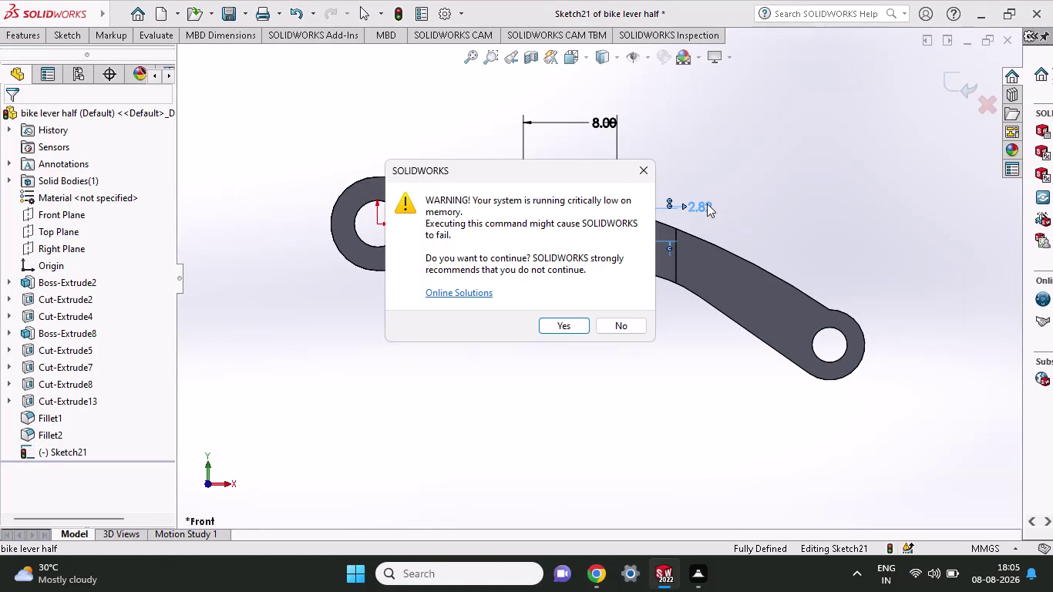
Dismiss the low-memory warning and open the triangle's 2.82 height dimension for editing.
click(623, 333)
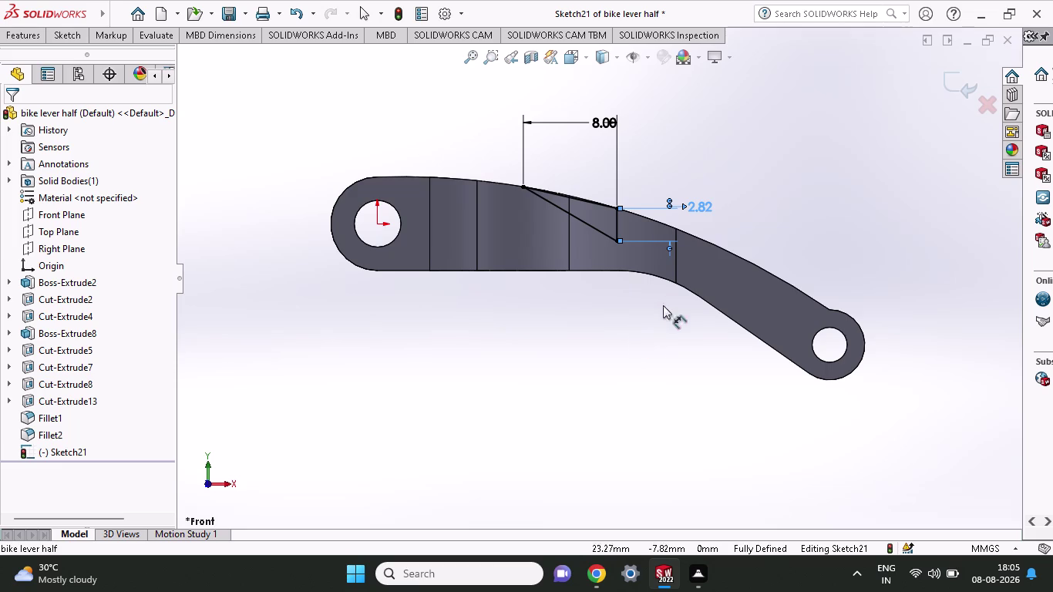
double_click(704, 210)
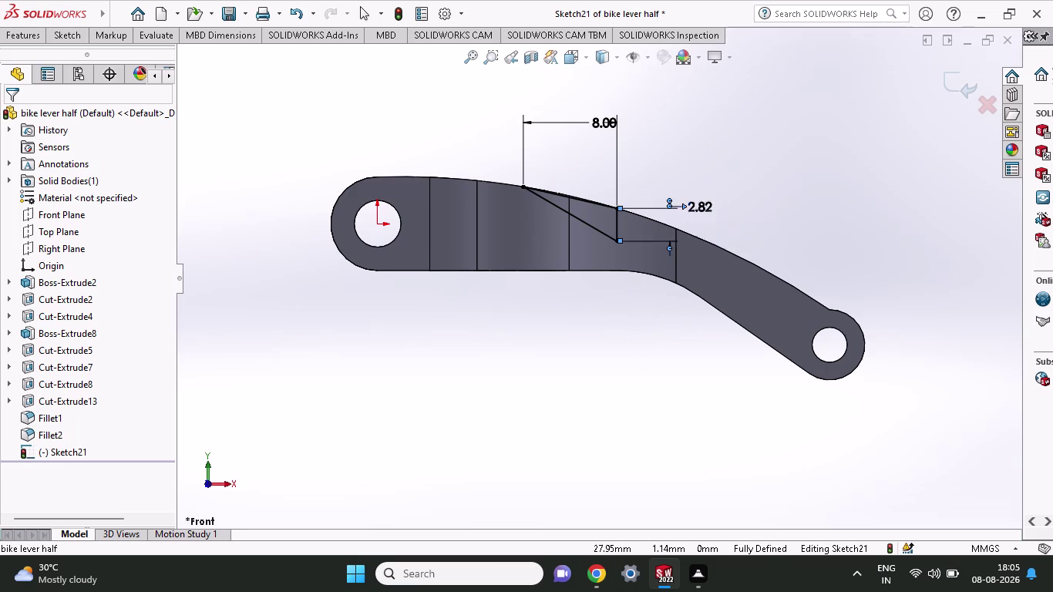
click(617, 329)
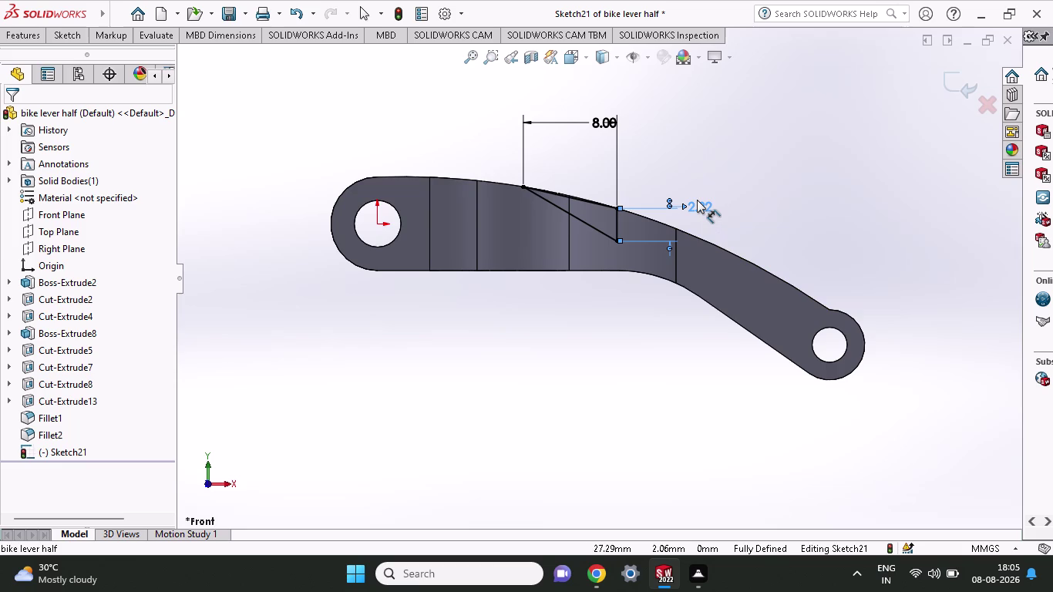
double_click(697, 199)
double_click(700, 204)
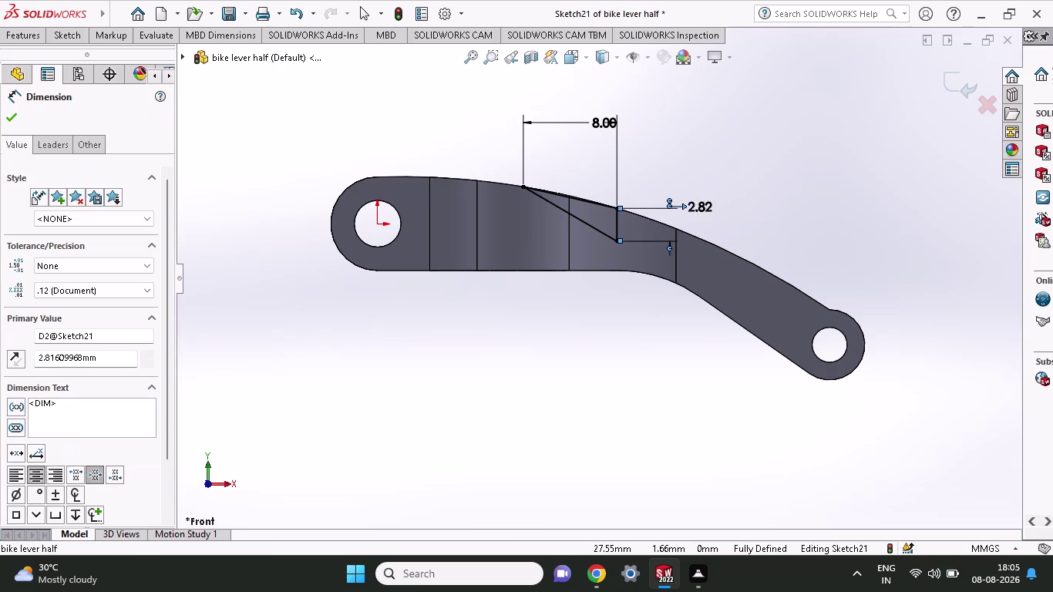
click(633, 325)
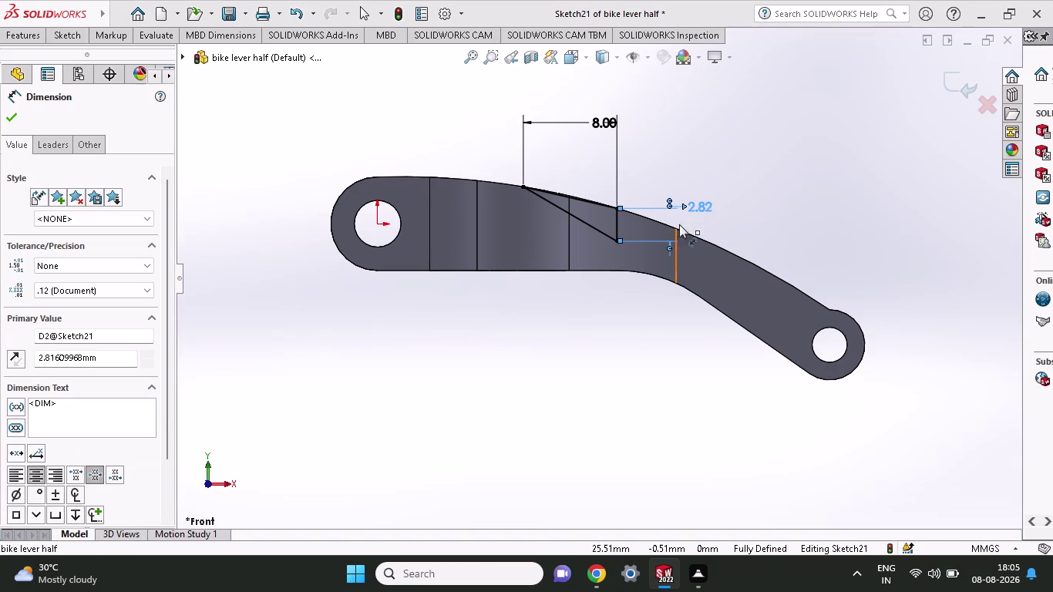
Replace the 2.82 primary value with 4 and confirm the dimension.
scroll(down, 3)
drag(108, 357, 14, 361)
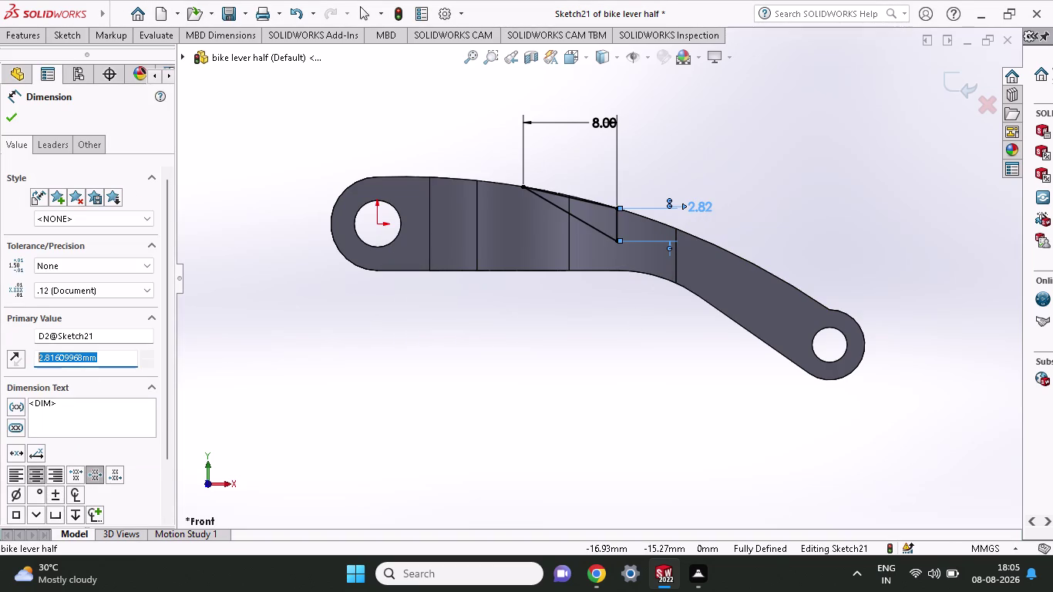
drag(13, 362, 2, 361)
key(4)
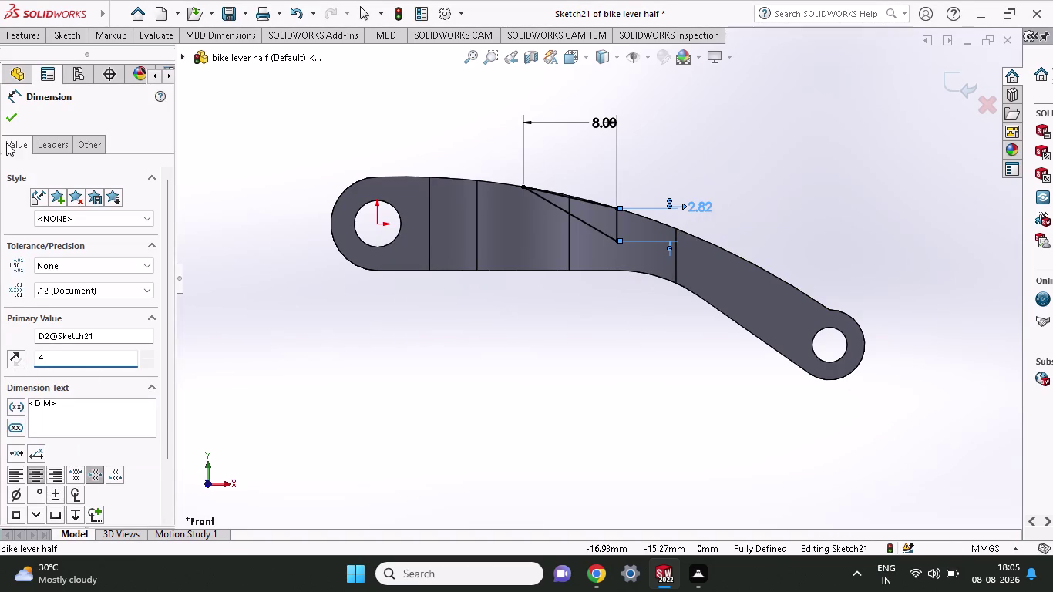
click(14, 113)
click(13, 113)
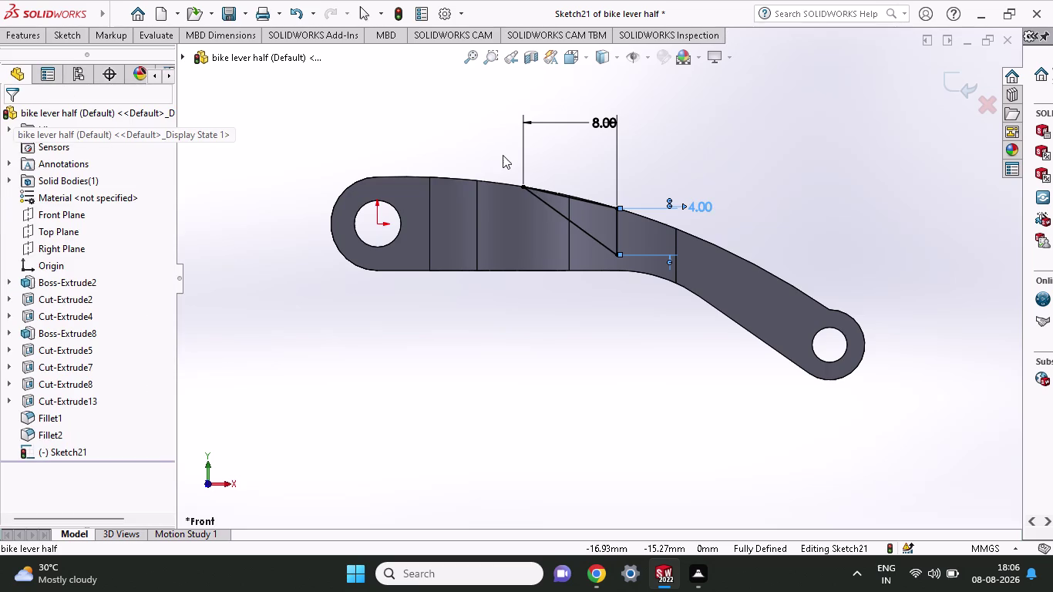
click(18, 36)
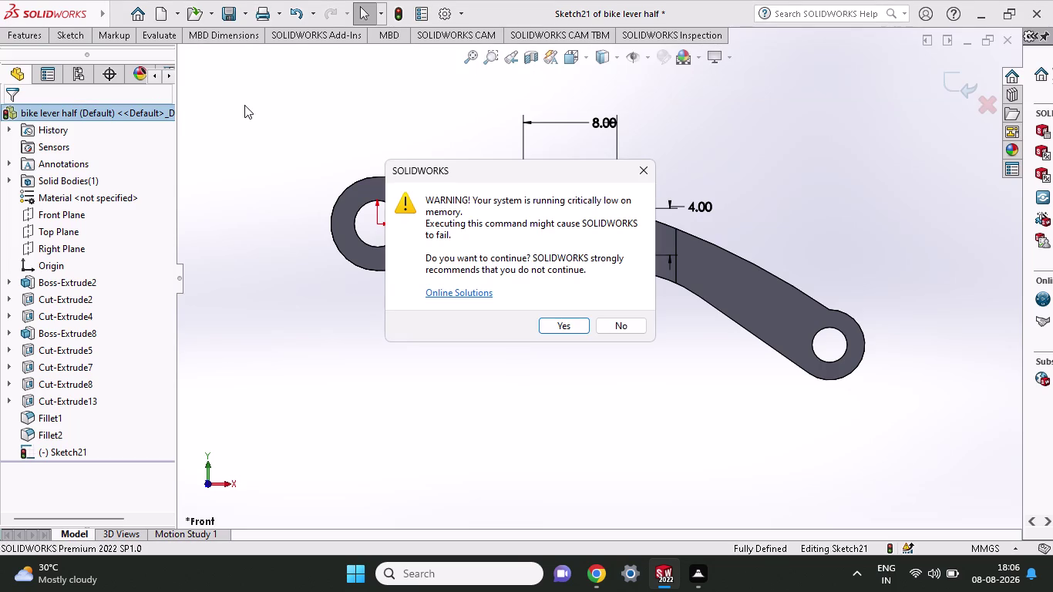
Dismiss the low-memory warning and orbit the lever to view it in 3D.
click(616, 320)
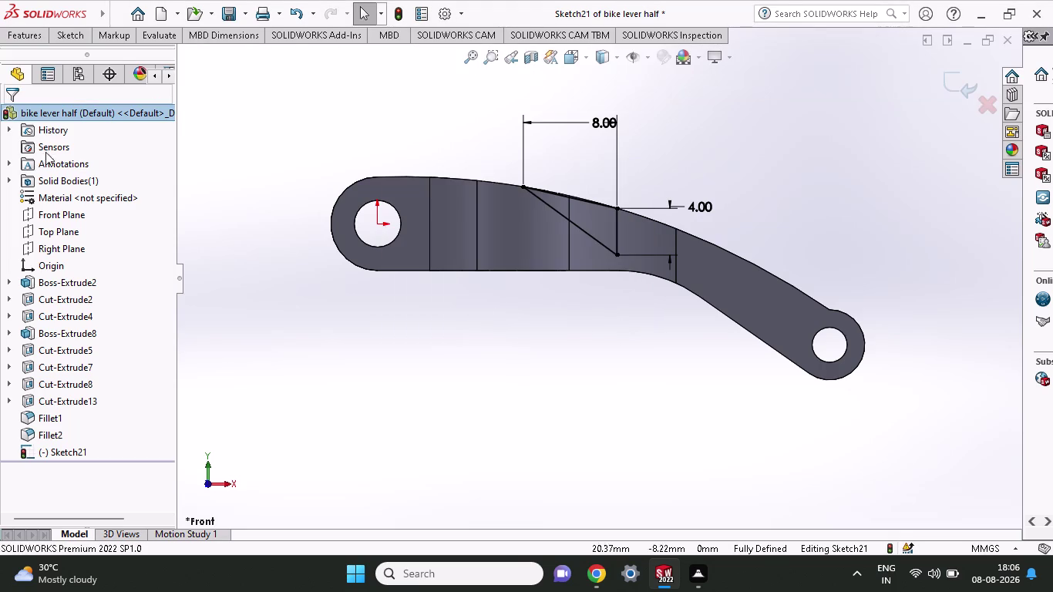
click(29, 37)
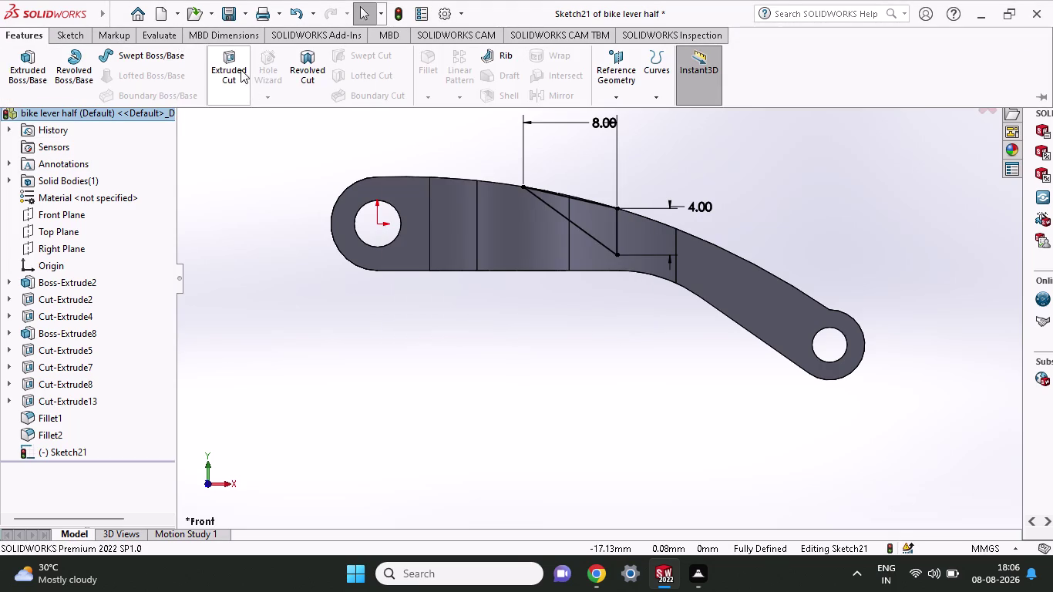
click(240, 70)
click(614, 322)
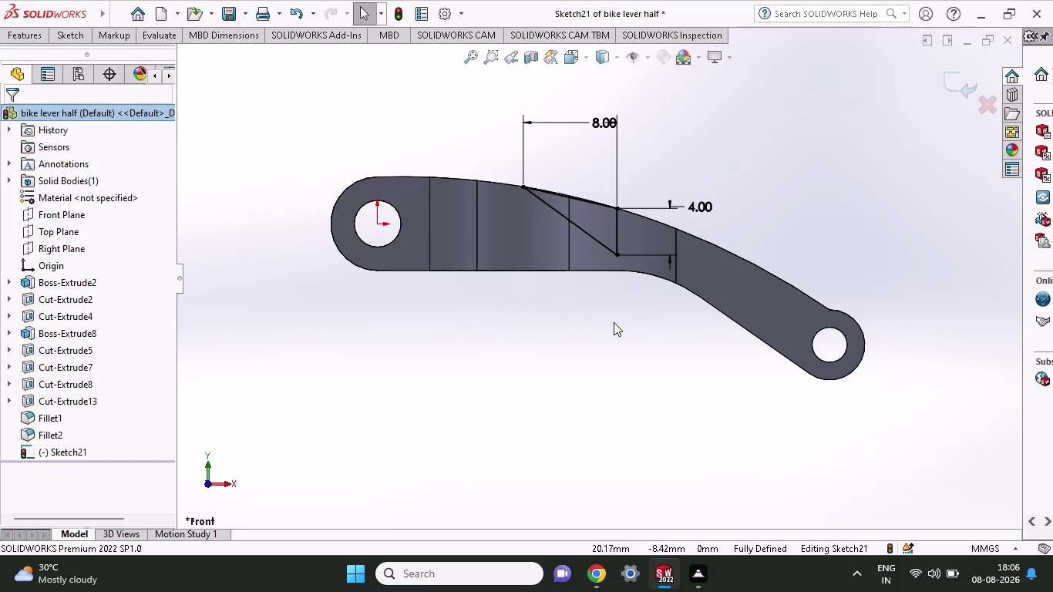
middle_drag(695, 165, 678, 212)
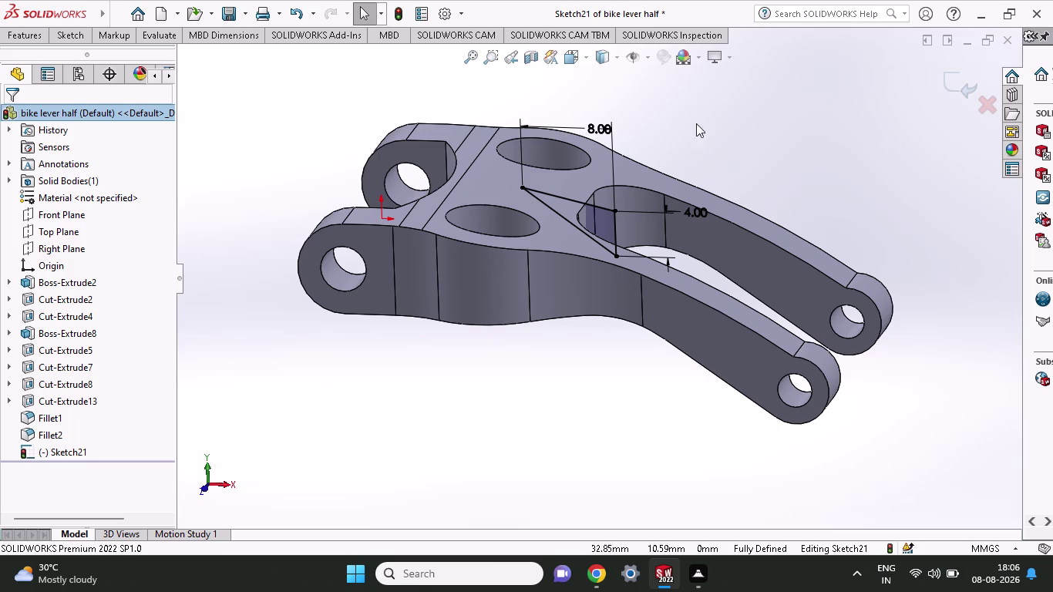
Exit the triangle sketch, declining the memory-risk warnings along the way.
click(29, 33)
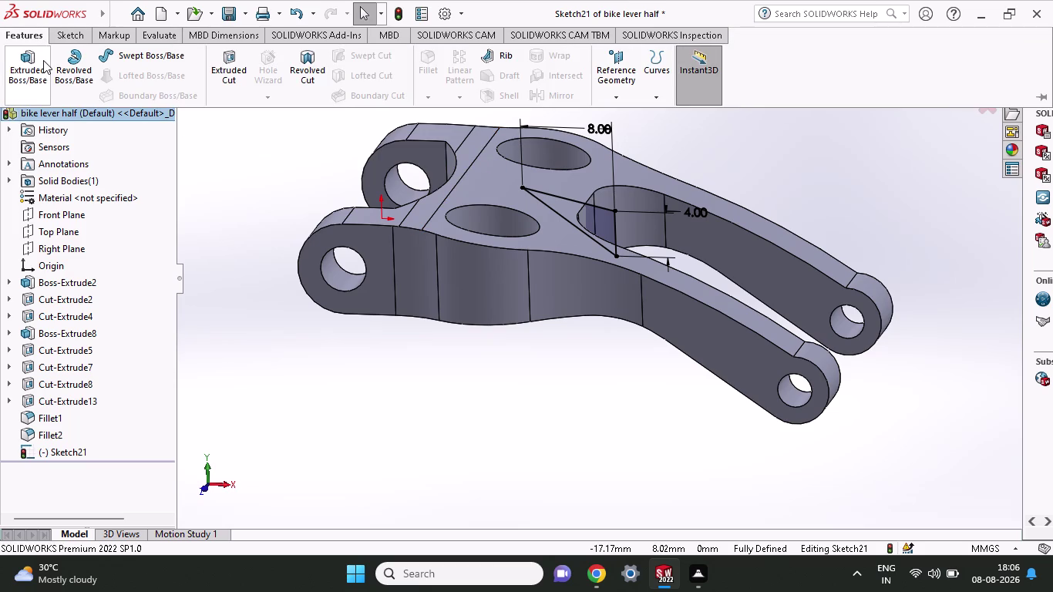
click(229, 65)
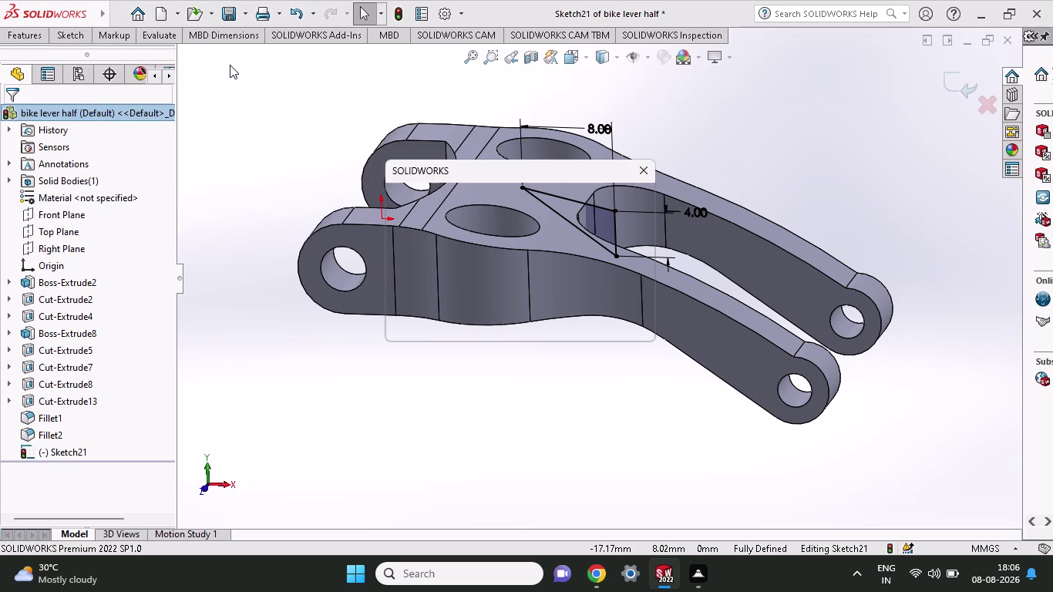
click(613, 323)
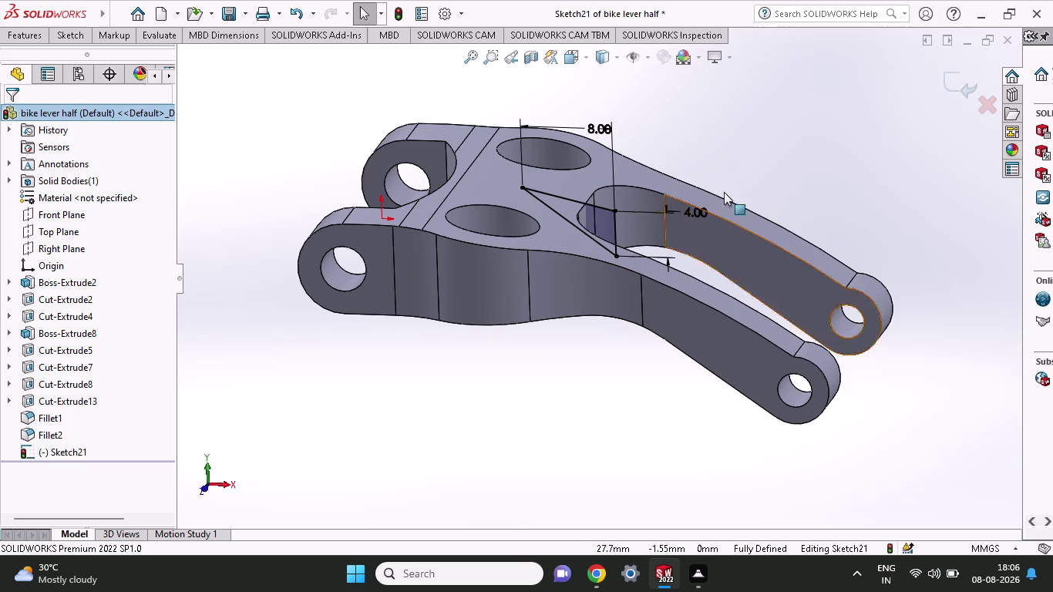
click(88, 34)
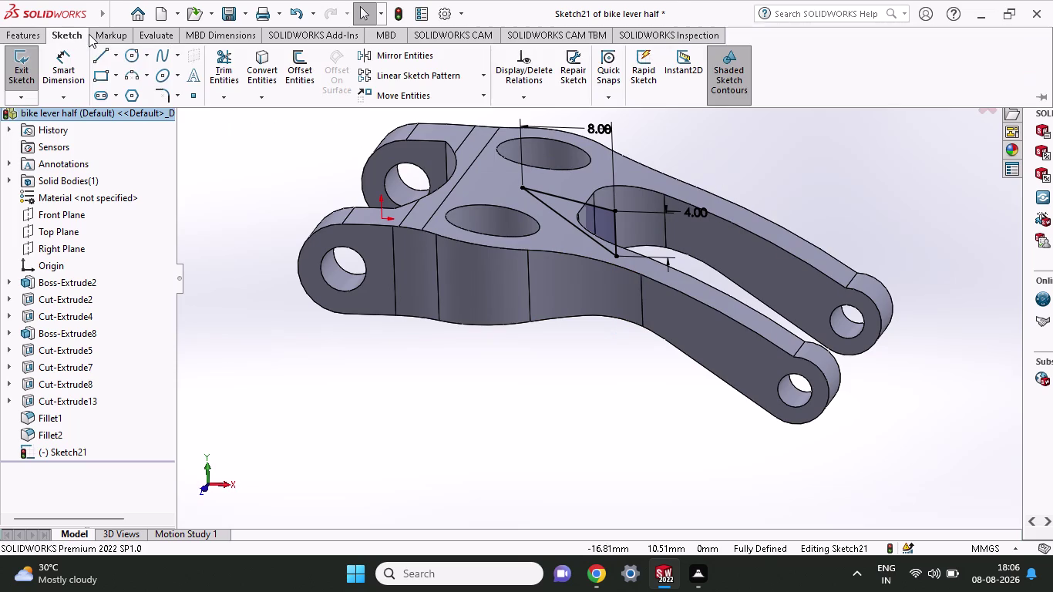
click(30, 36)
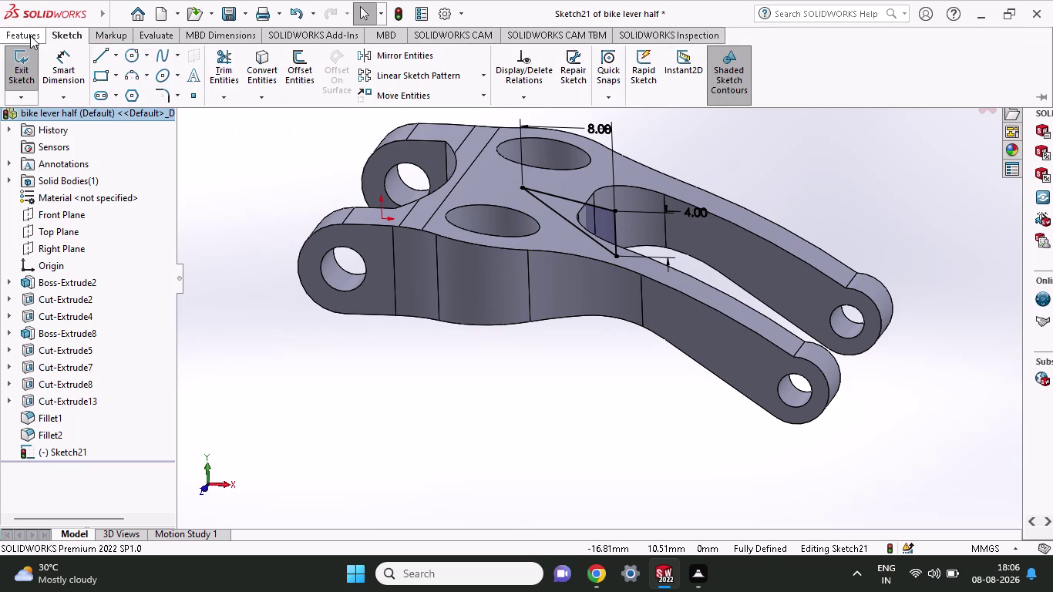
click(246, 71)
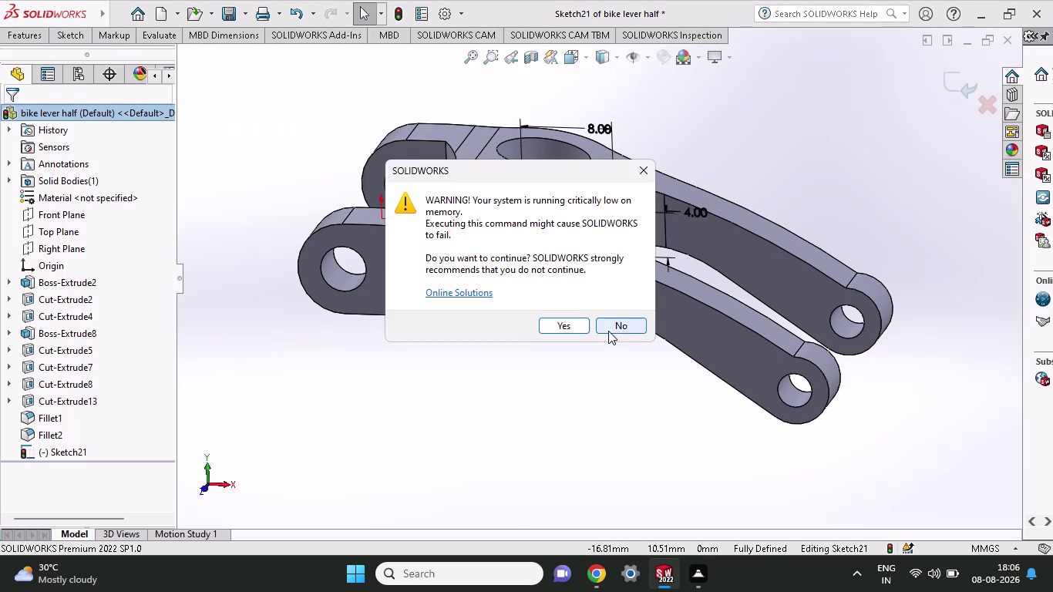
double_click(608, 325)
triple_click(593, 375)
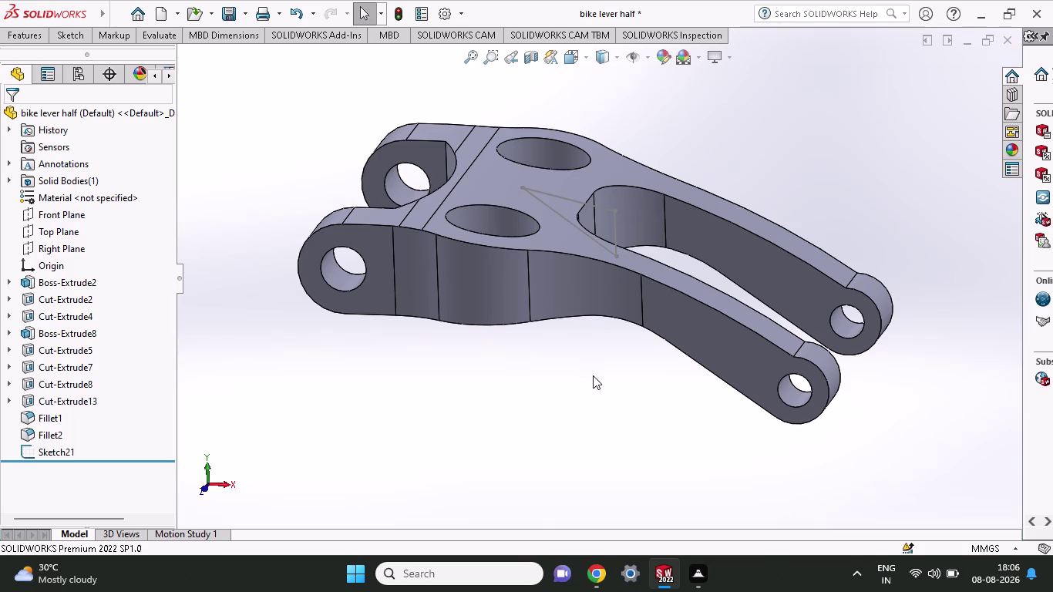
key(z)
key(ctrl+z)
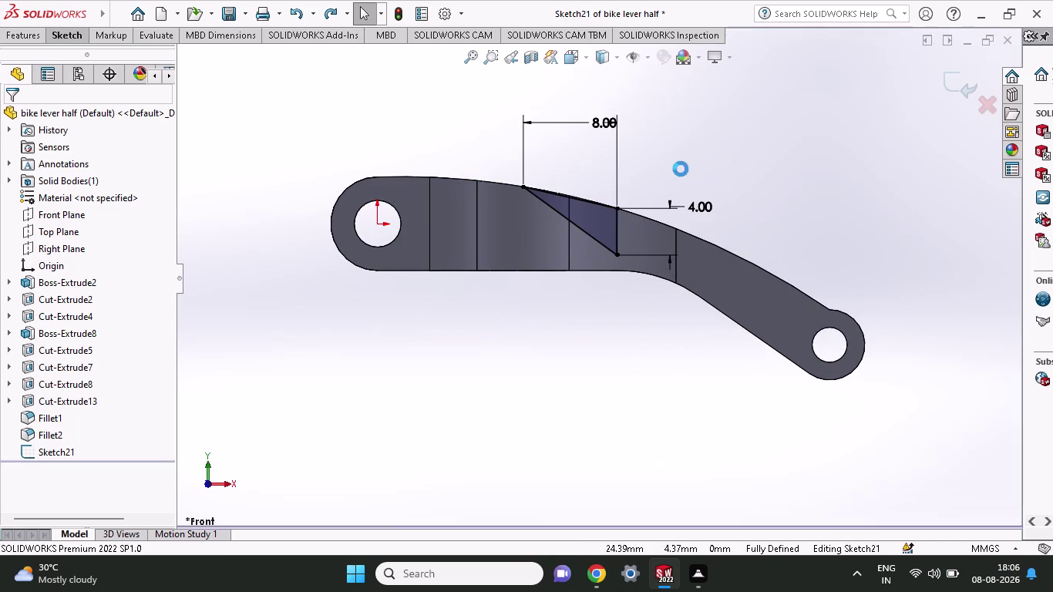
middle_drag(681, 169, 663, 202)
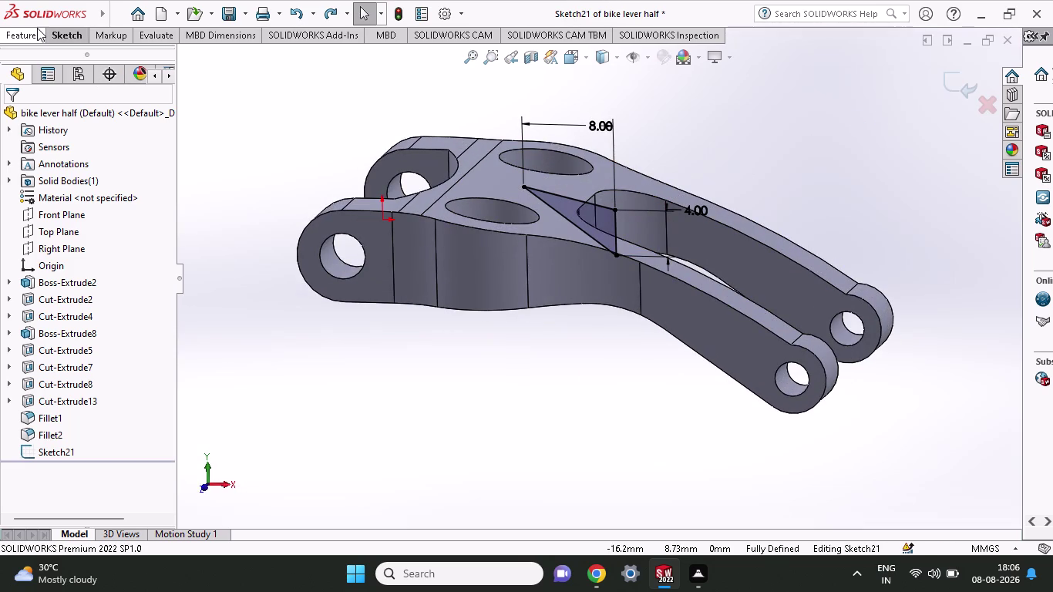
click(37, 28)
click(223, 68)
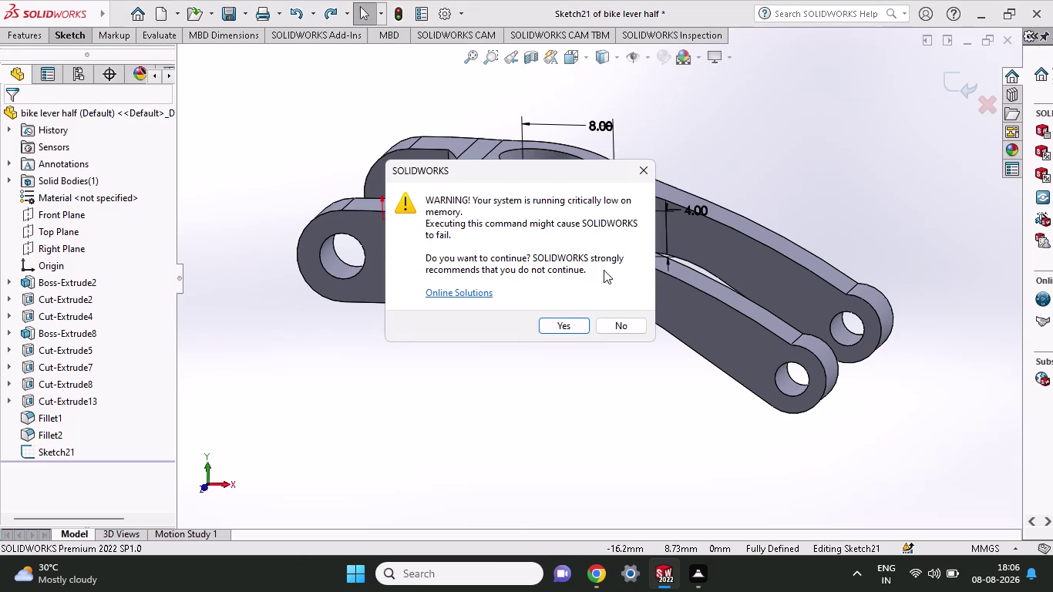
click(624, 322)
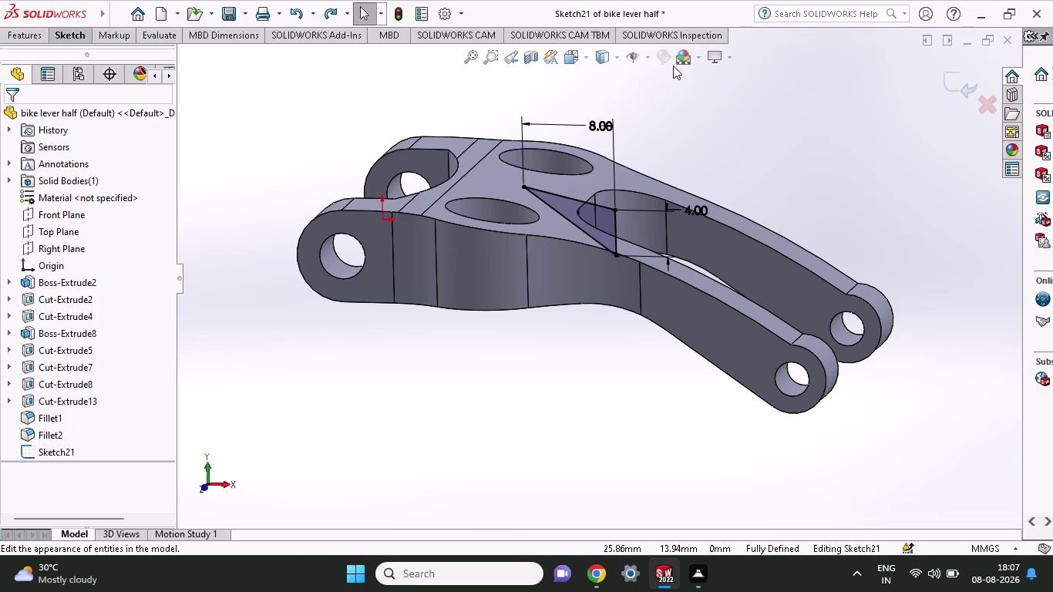
click(28, 45)
click(31, 40)
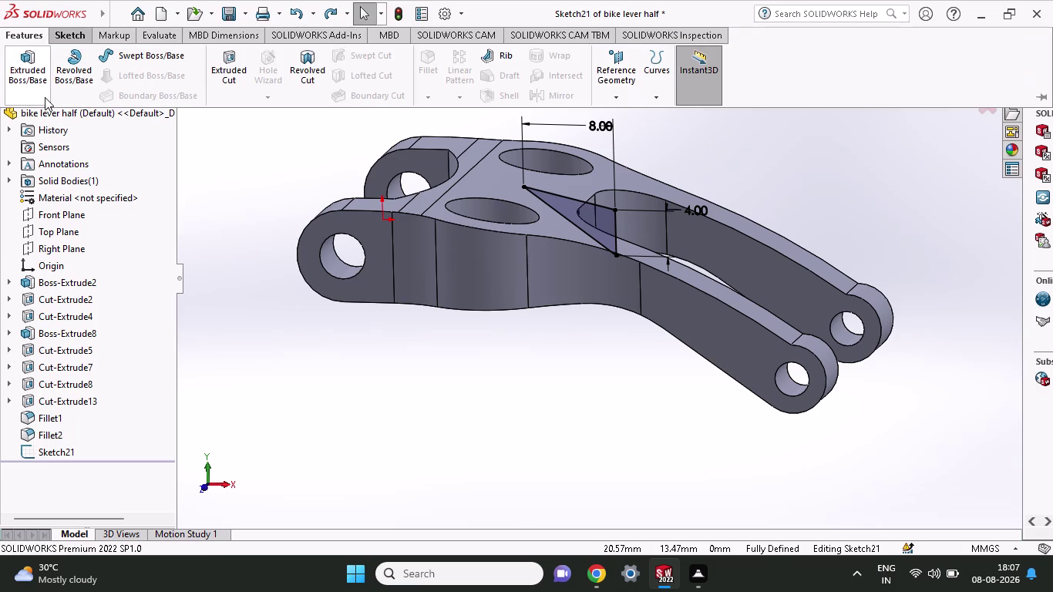
click(217, 67)
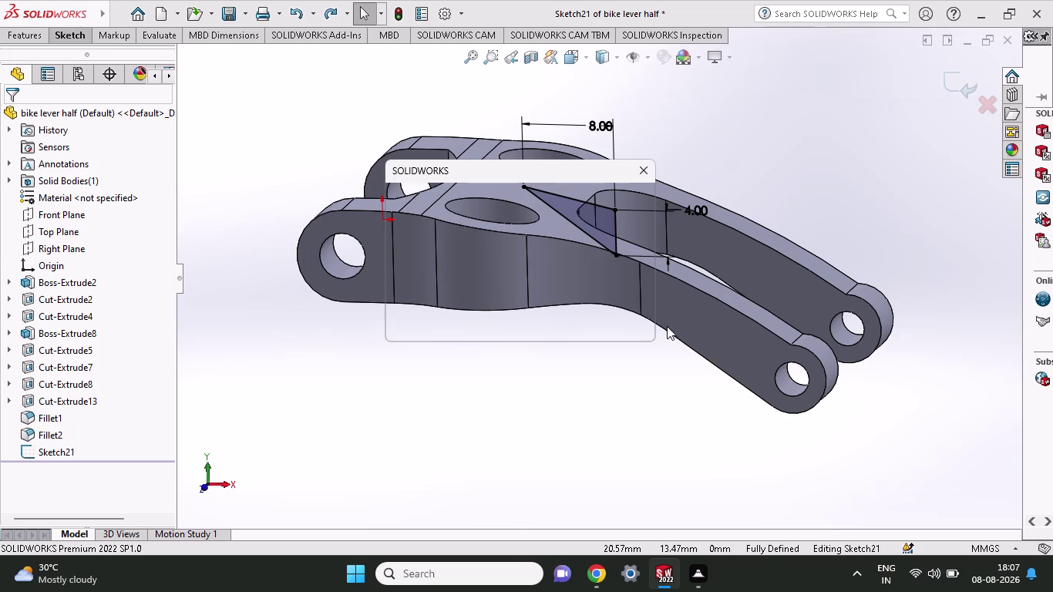
click(619, 324)
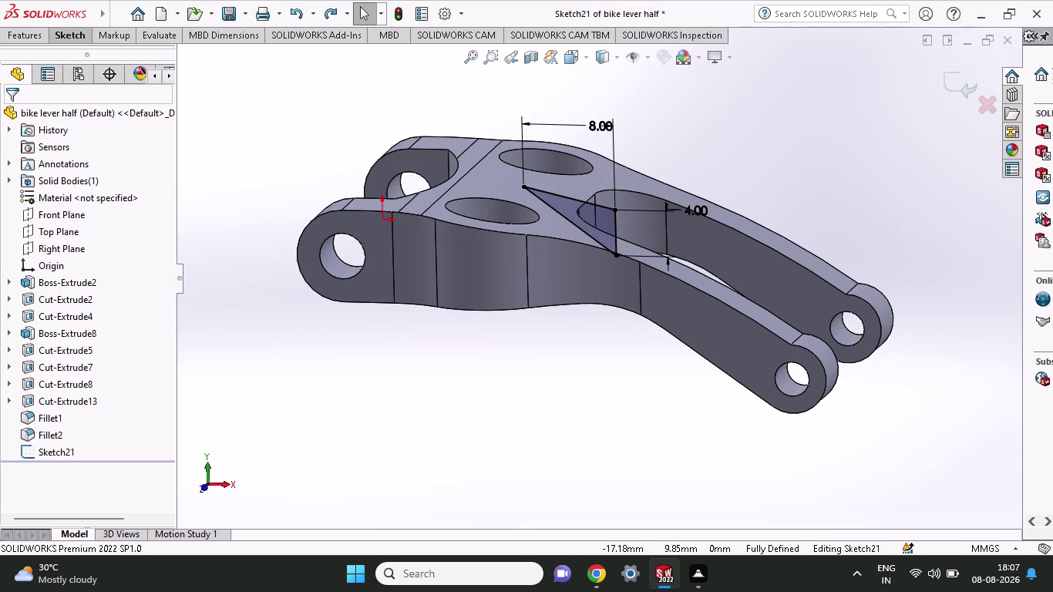
click(37, 38)
click(225, 65)
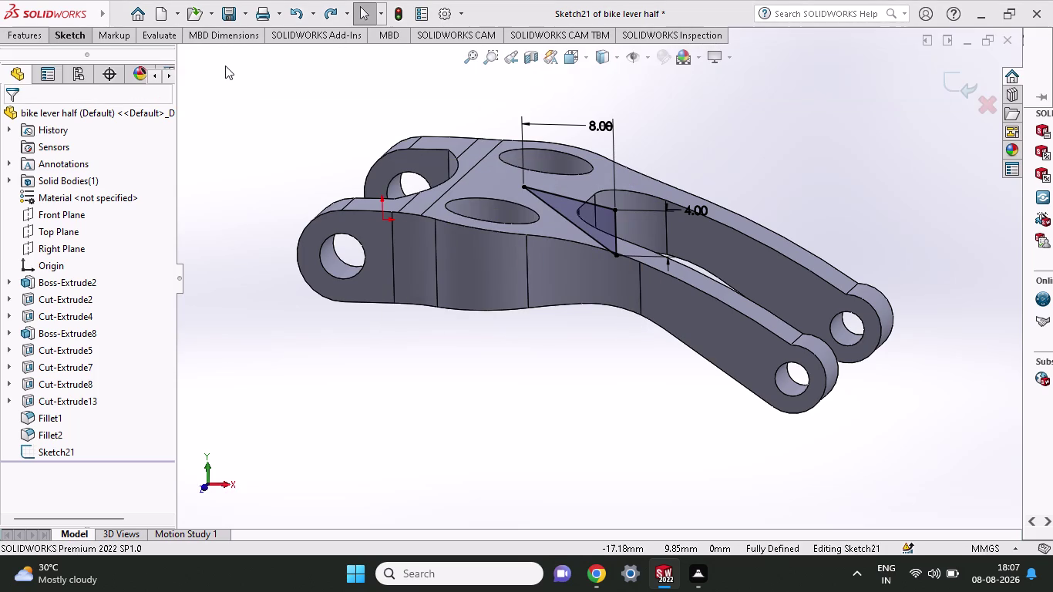
click(603, 327)
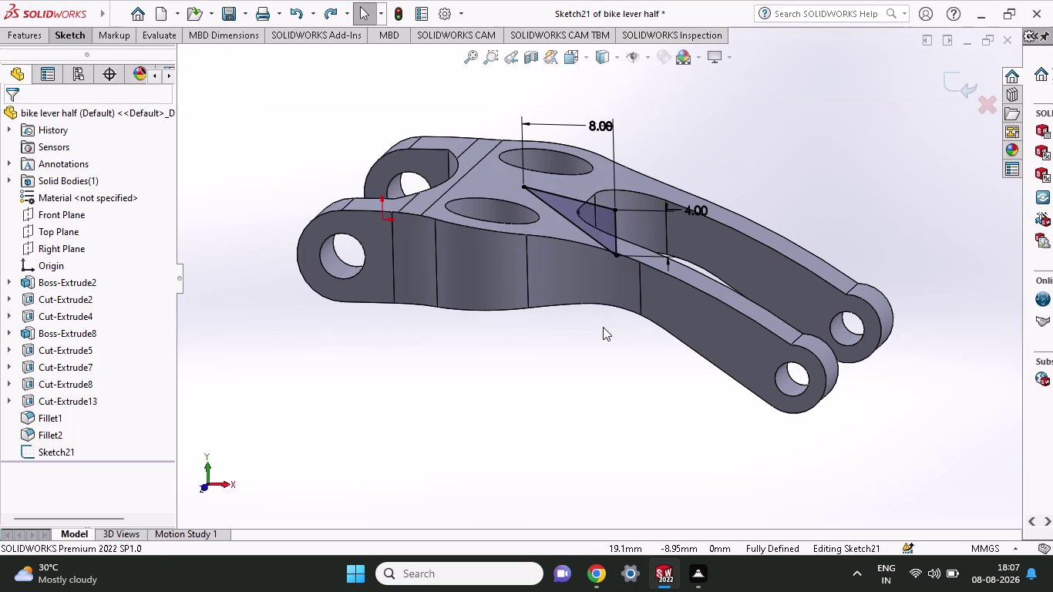
click(22, 37)
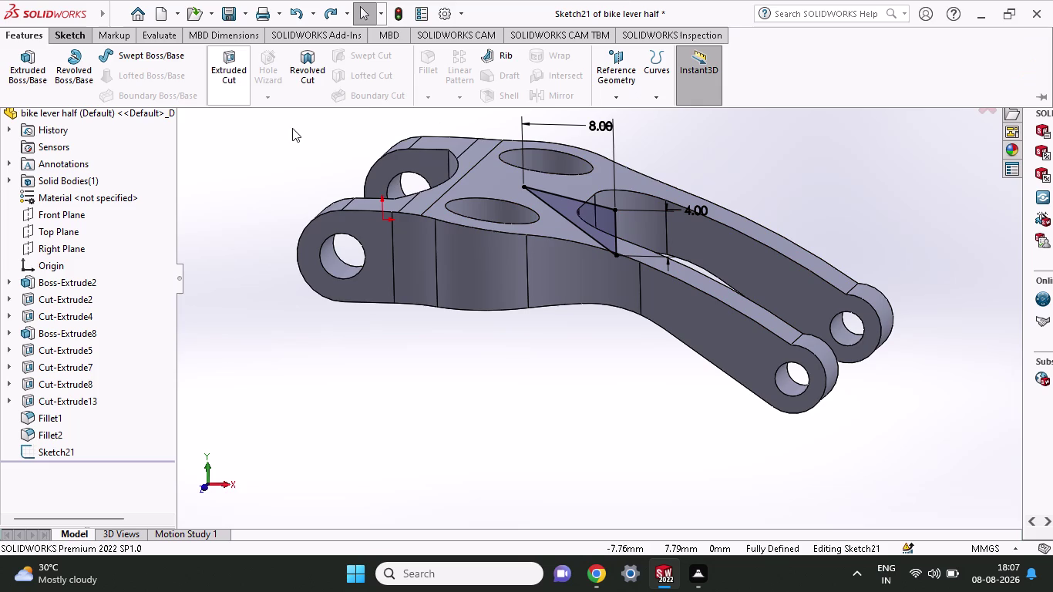
click(226, 64)
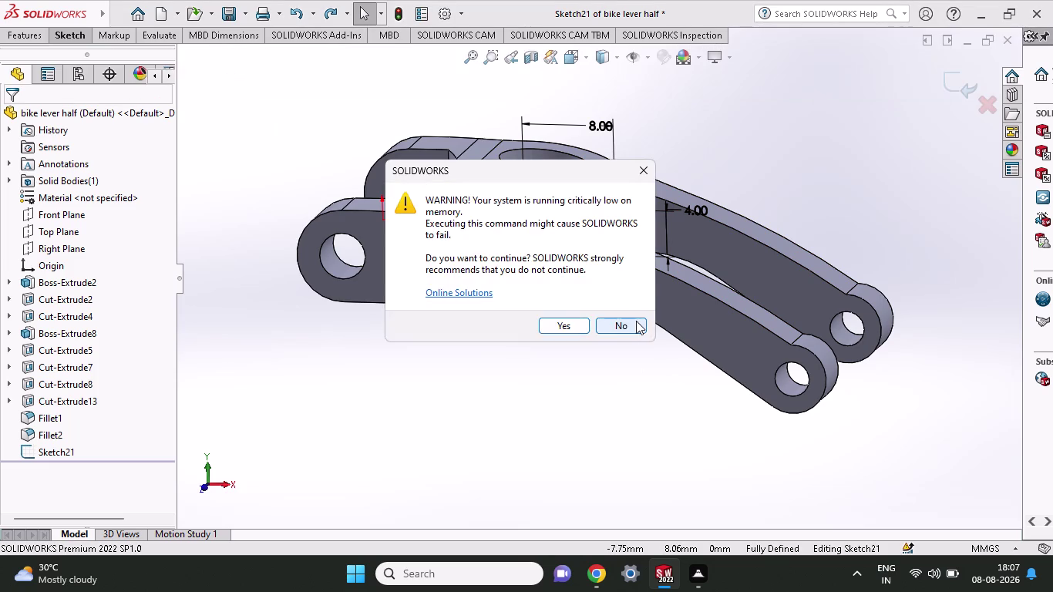
click(636, 320)
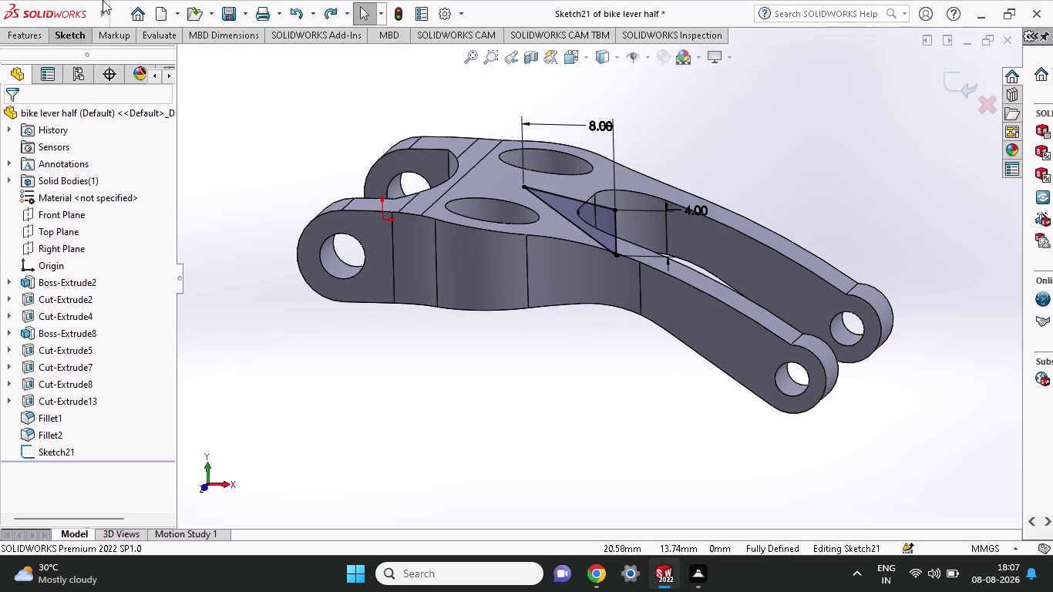
click(37, 38)
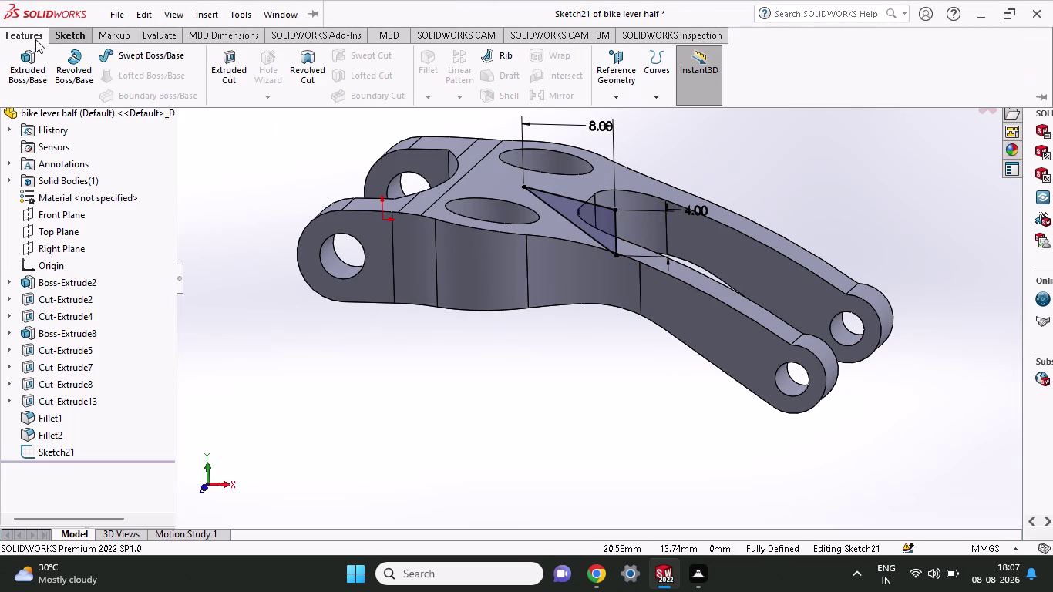
click(213, 60)
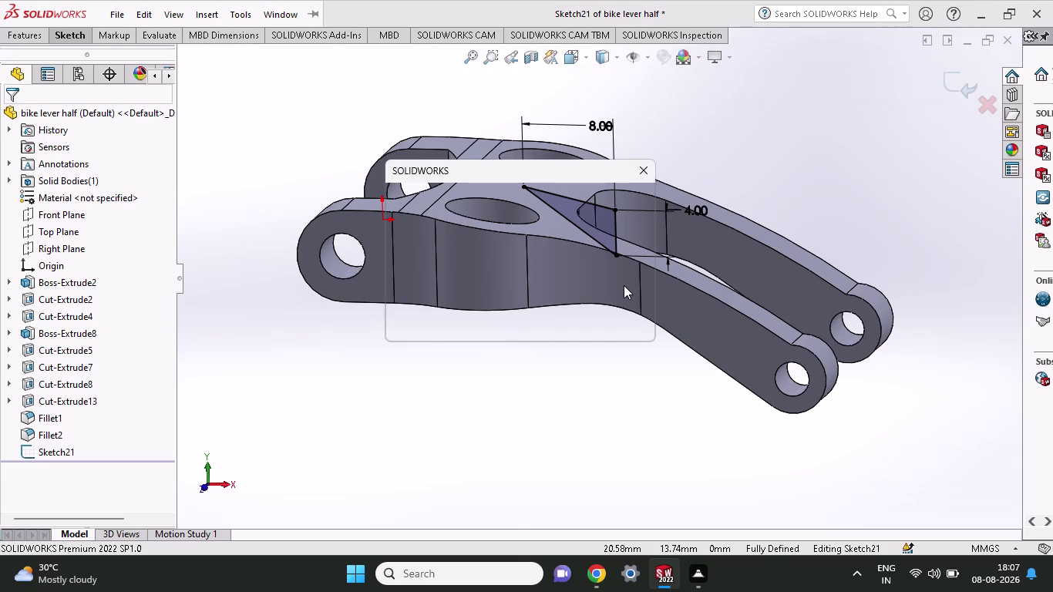
click(624, 317)
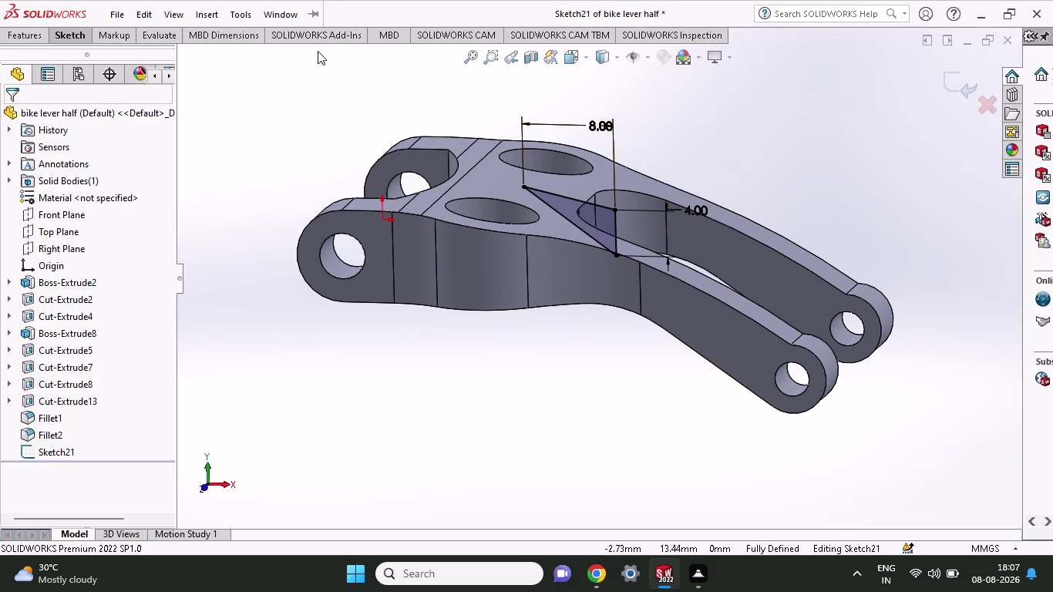
click(39, 32)
click(38, 33)
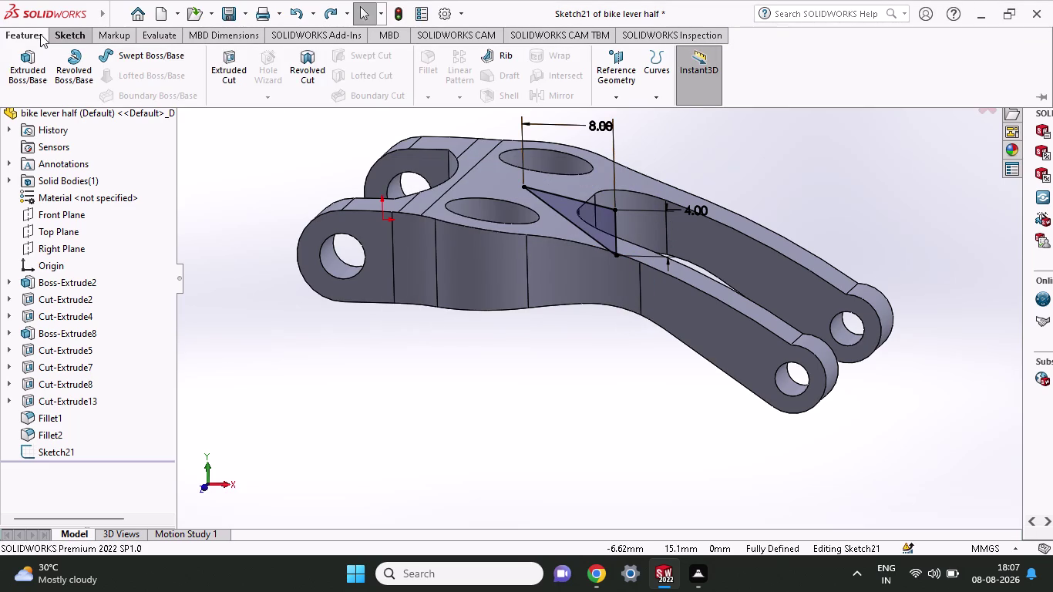
click(238, 58)
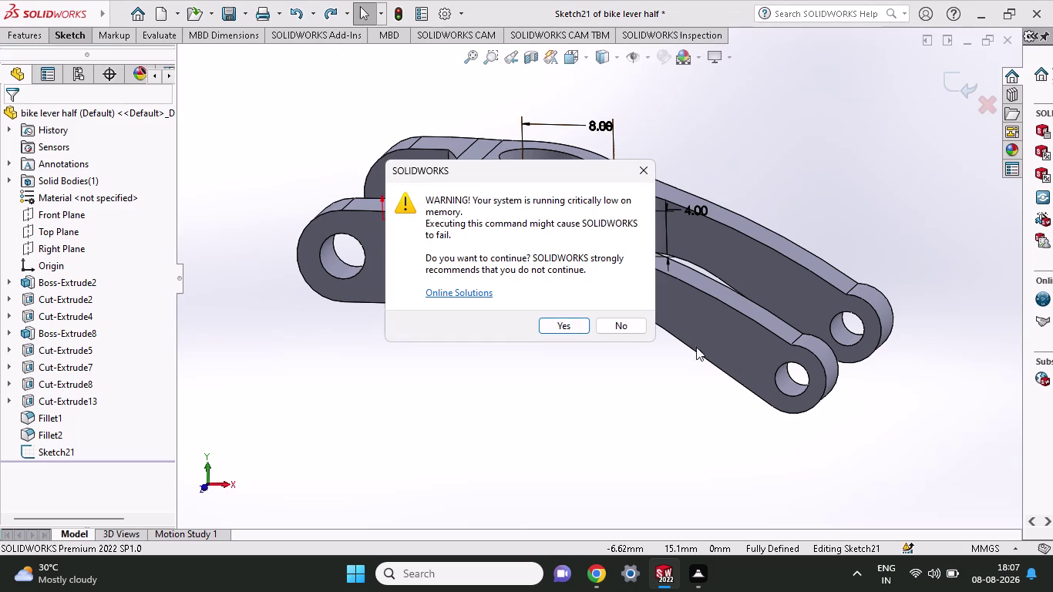
click(637, 330)
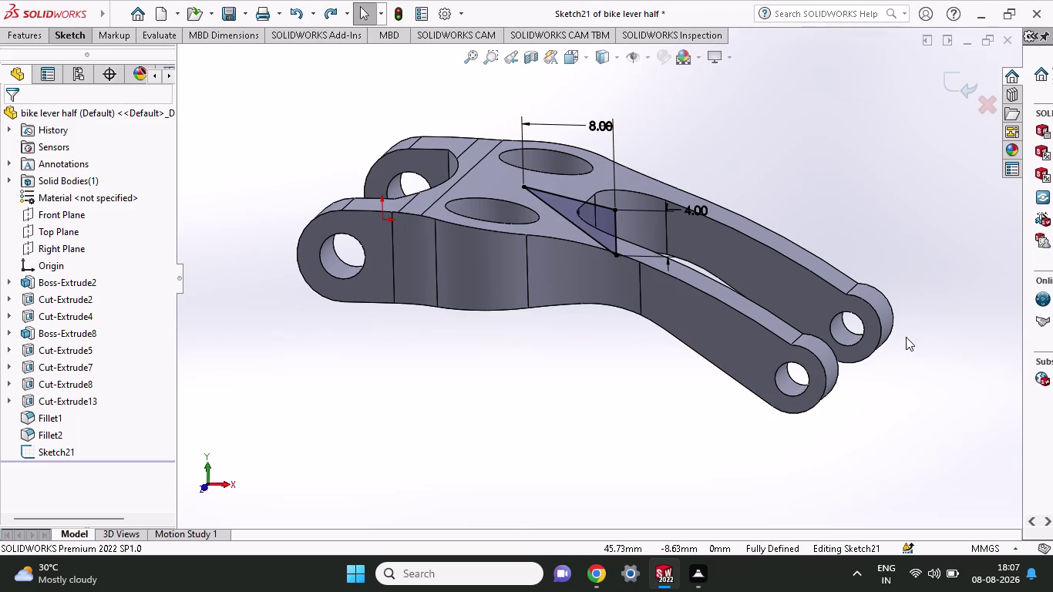
click(38, 35)
double_click(239, 76)
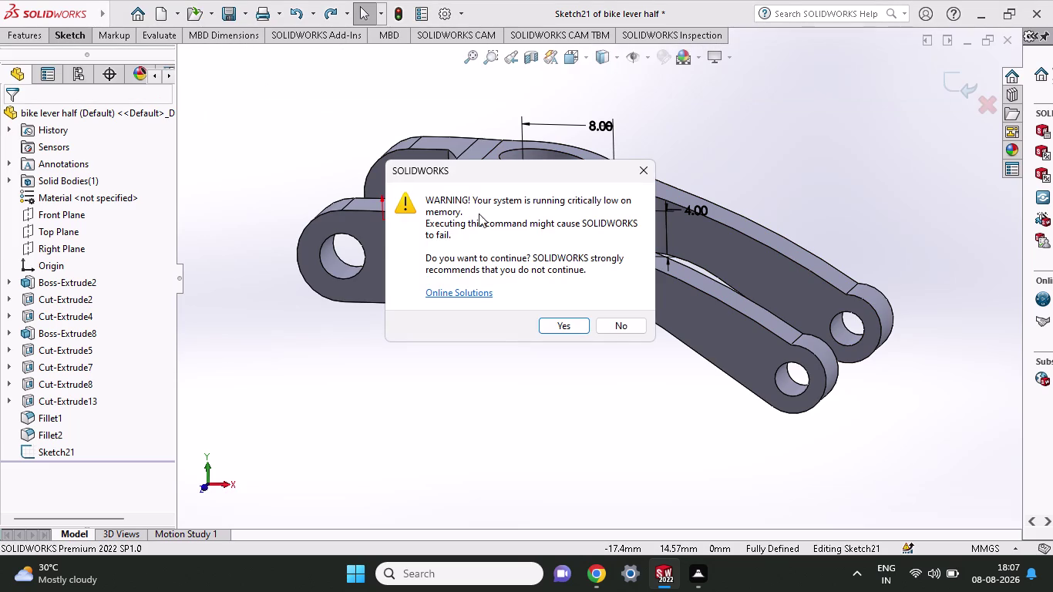
click(625, 327)
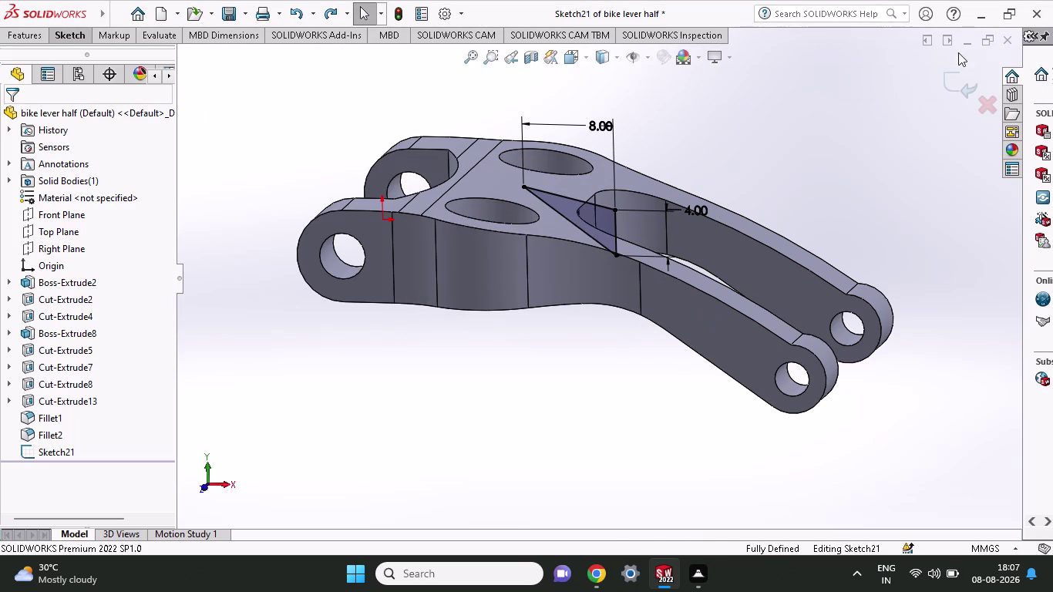